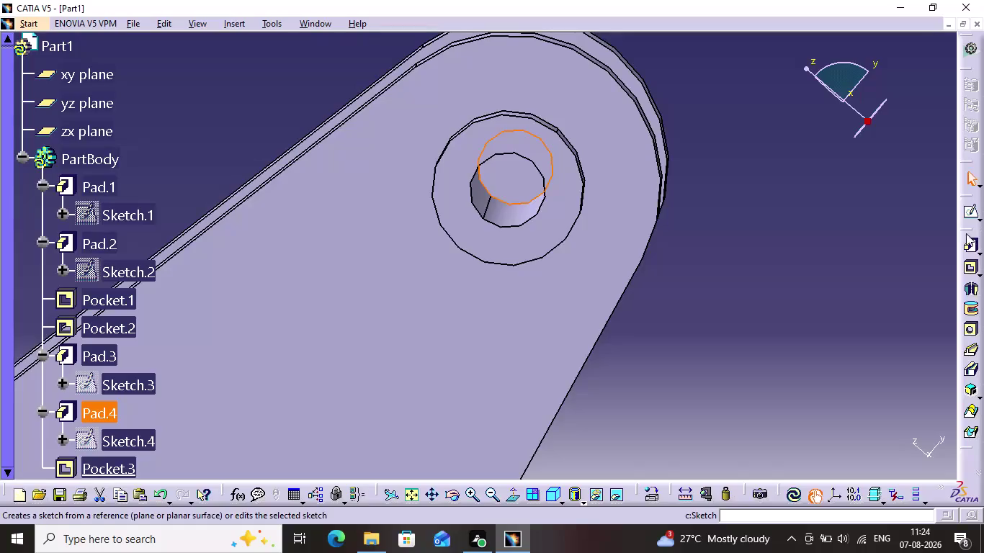
Pocket the boss 10 mm along the yz plane direction, reversed, and update the part.
click(969, 269)
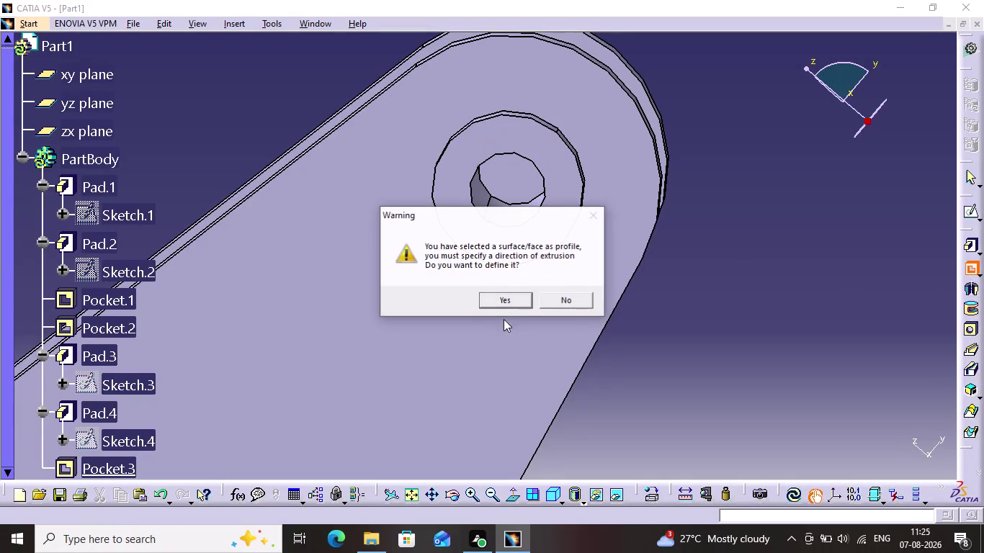
click(515, 302)
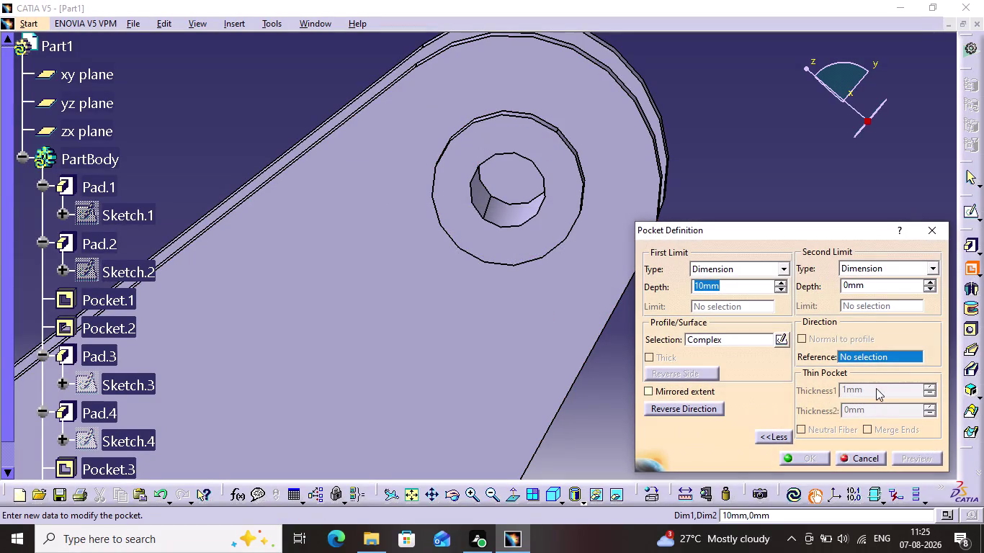
click(78, 112)
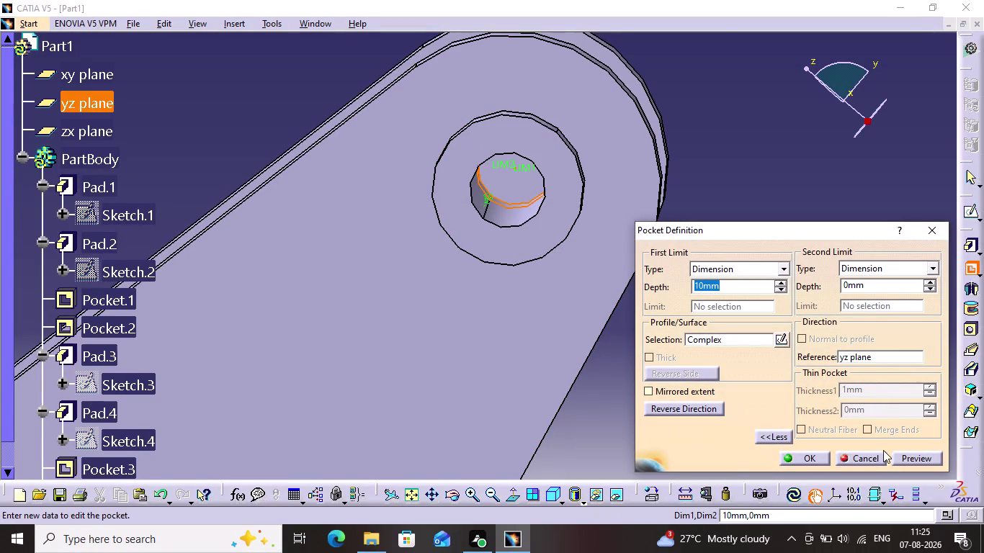
click(670, 410)
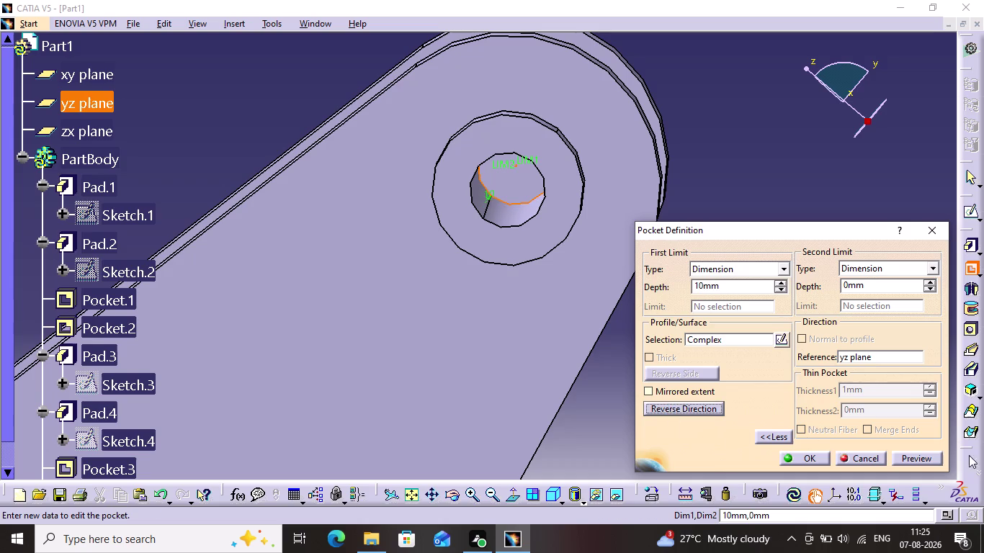
click(925, 460)
click(804, 457)
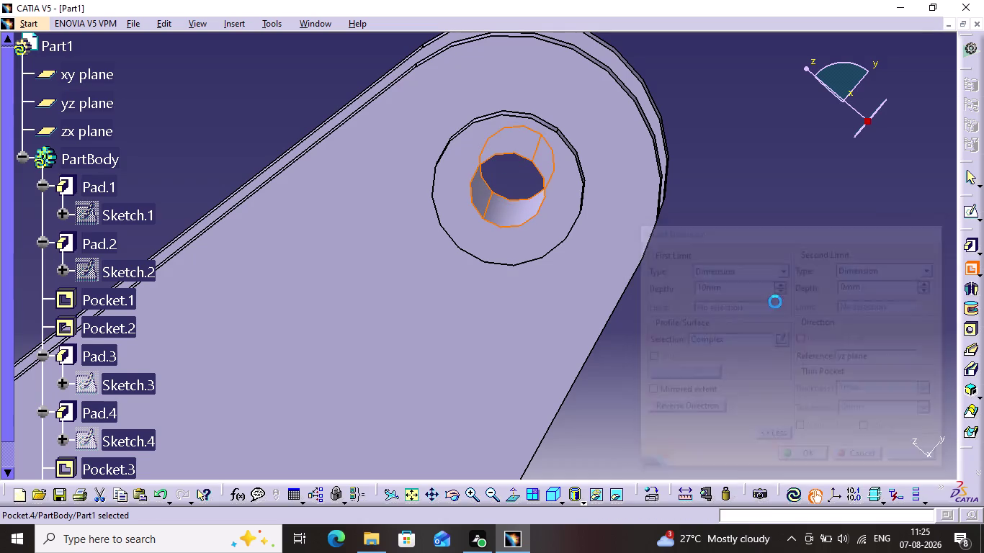
click(789, 193)
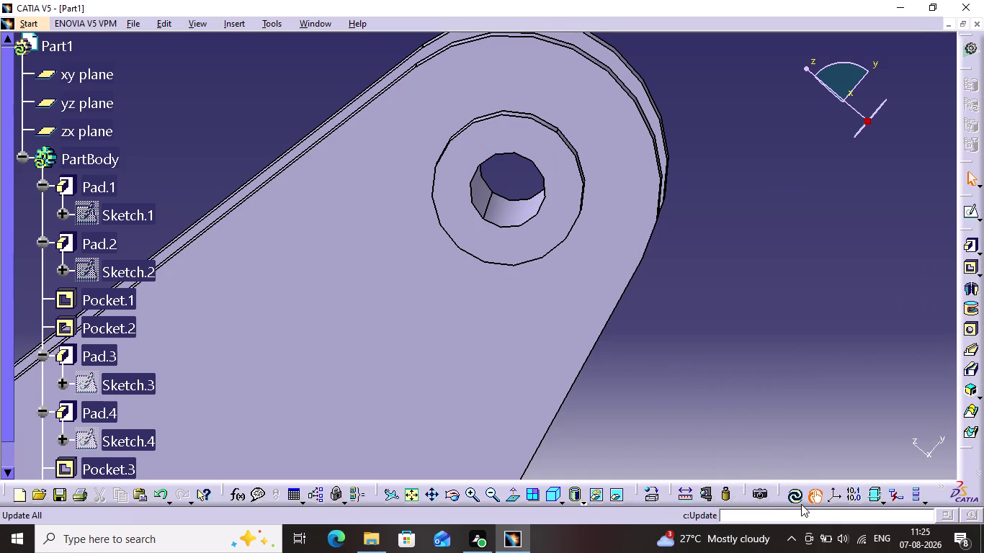
click(798, 501)
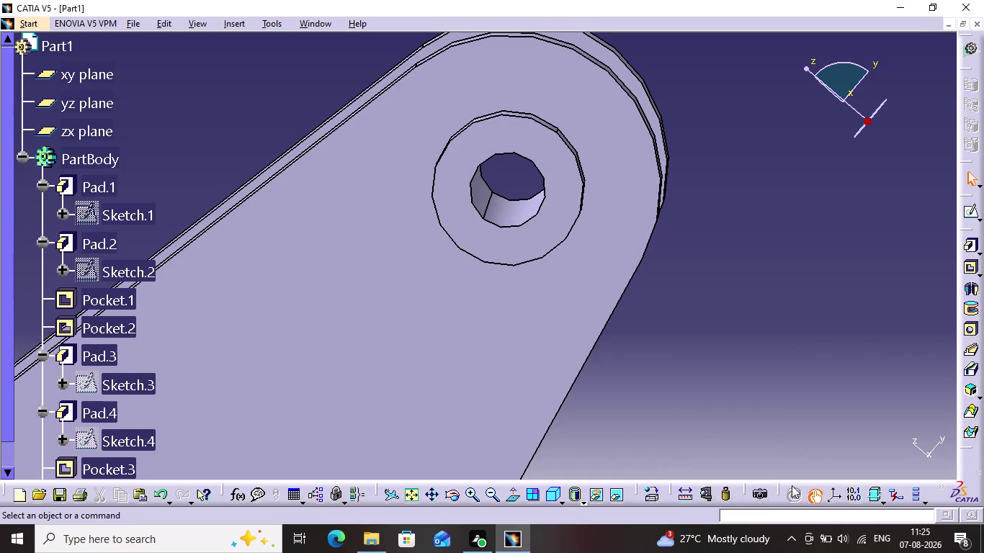
Rotate the view onto the lever's flat face and start a new sketch on it.
click(25, 152)
middle_drag(410, 177, 717, 9)
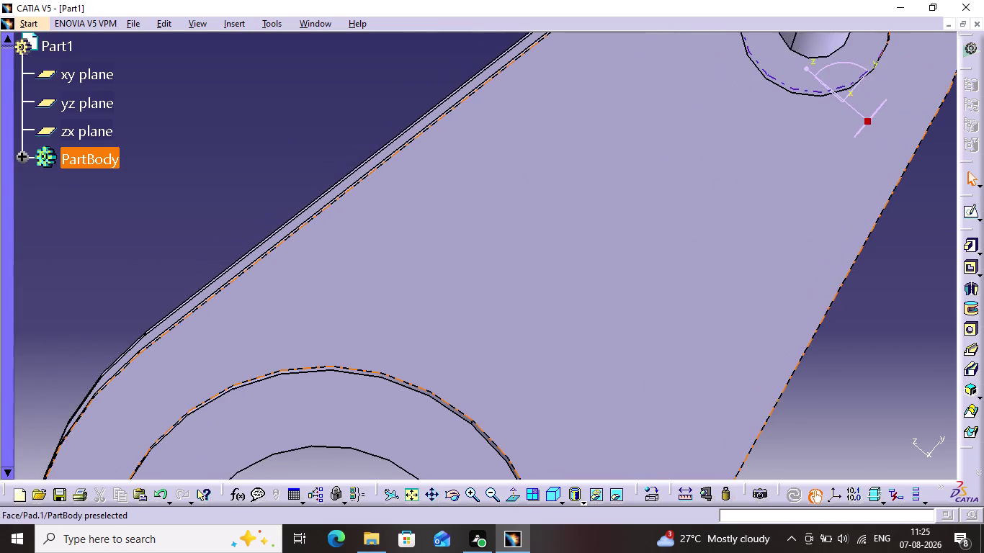
middle_drag(717, 9, 722, 8)
scroll(up, 3)
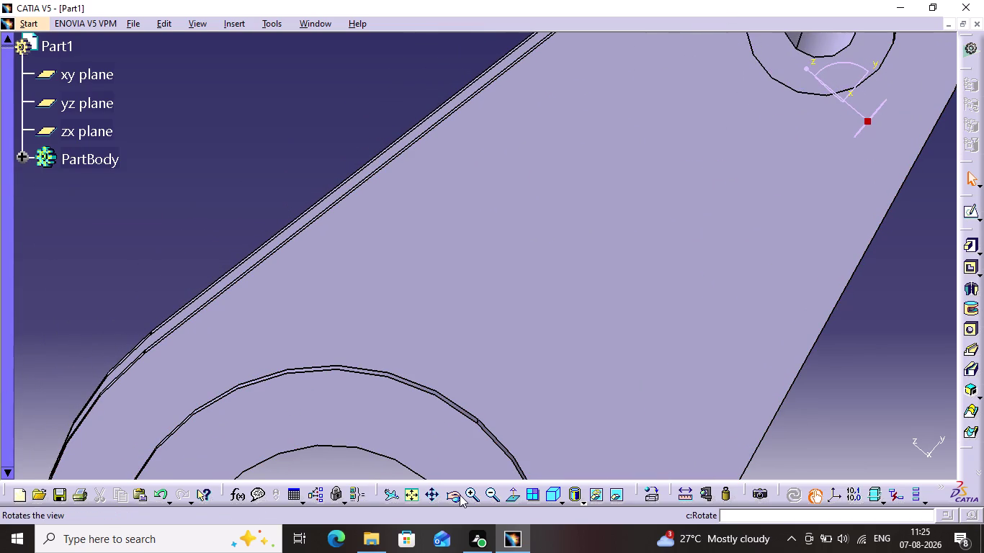
click(460, 495)
drag(290, 431, 655, 108)
click(638, 240)
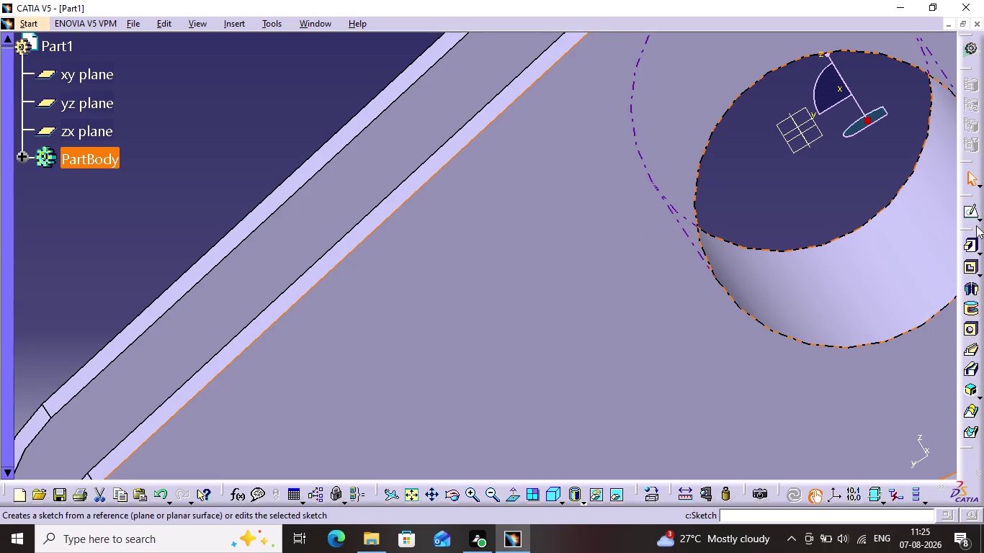
click(970, 213)
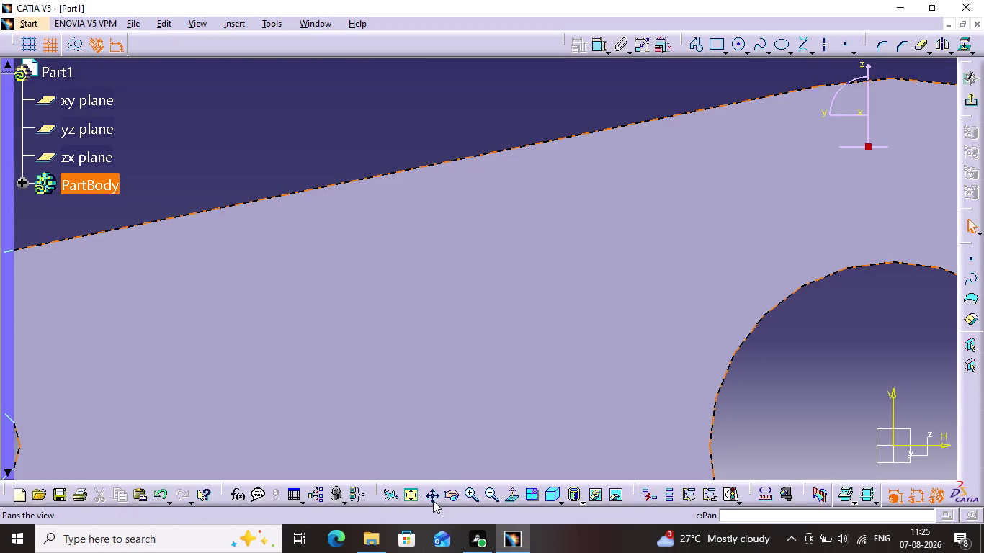
click(410, 500)
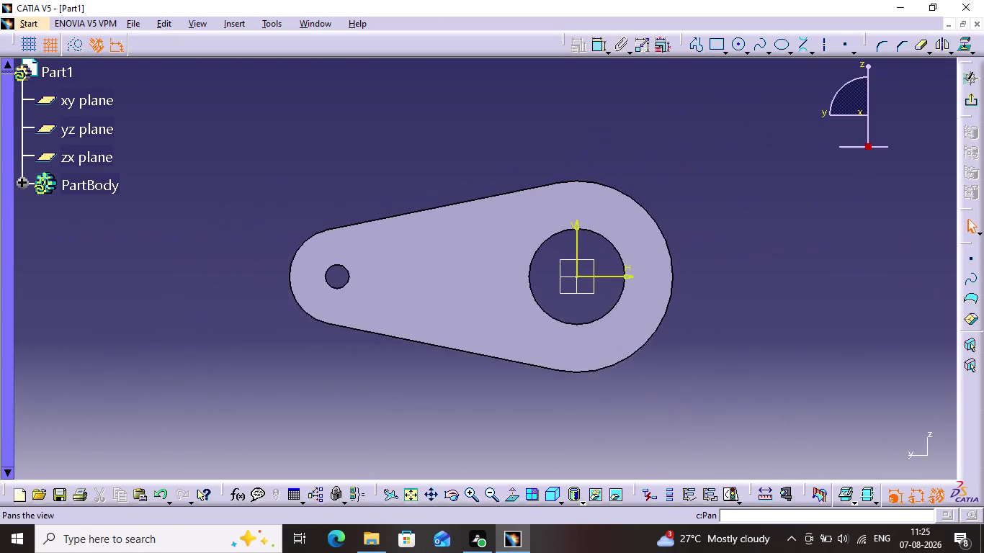
Draw two concentric circles centred on the large boss at the sketch origin.
click(737, 43)
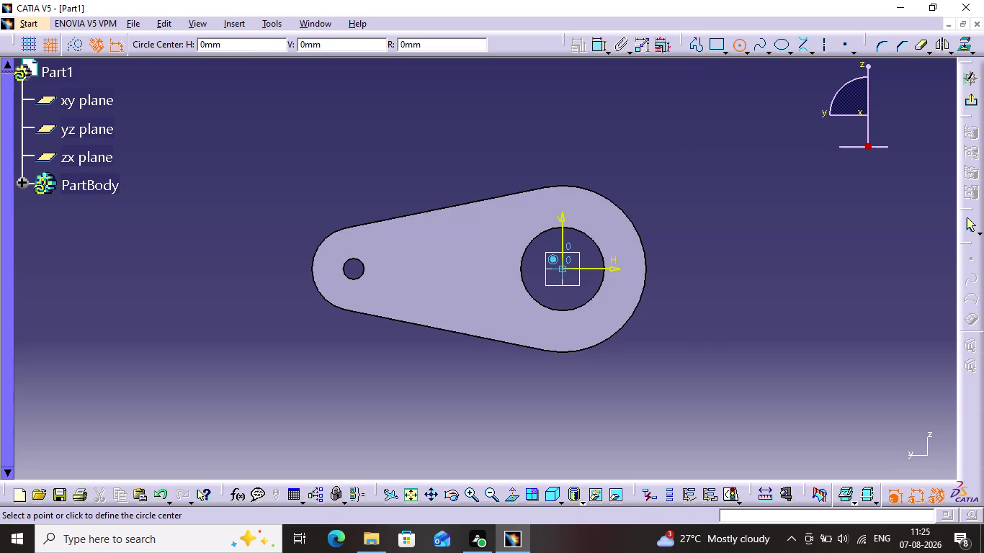
click(564, 266)
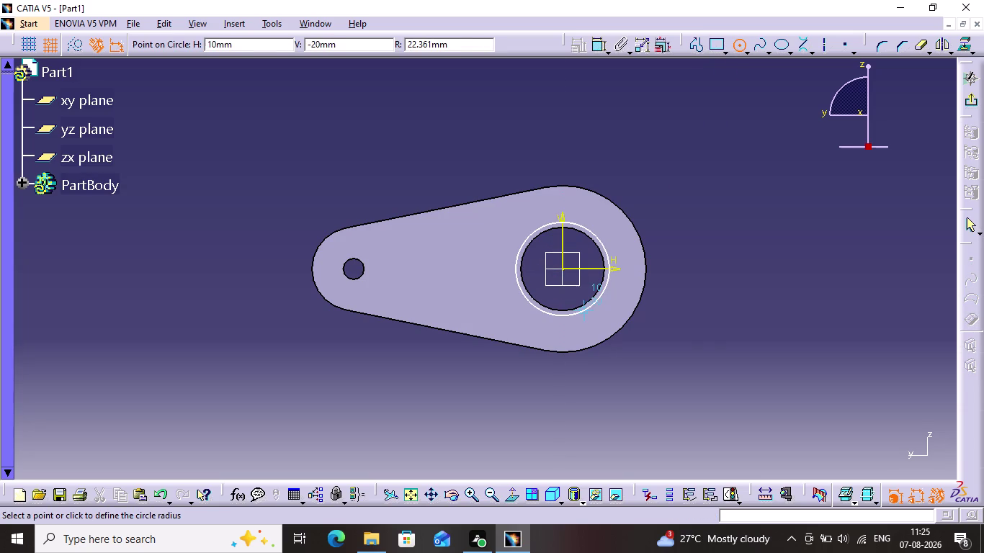
click(568, 307)
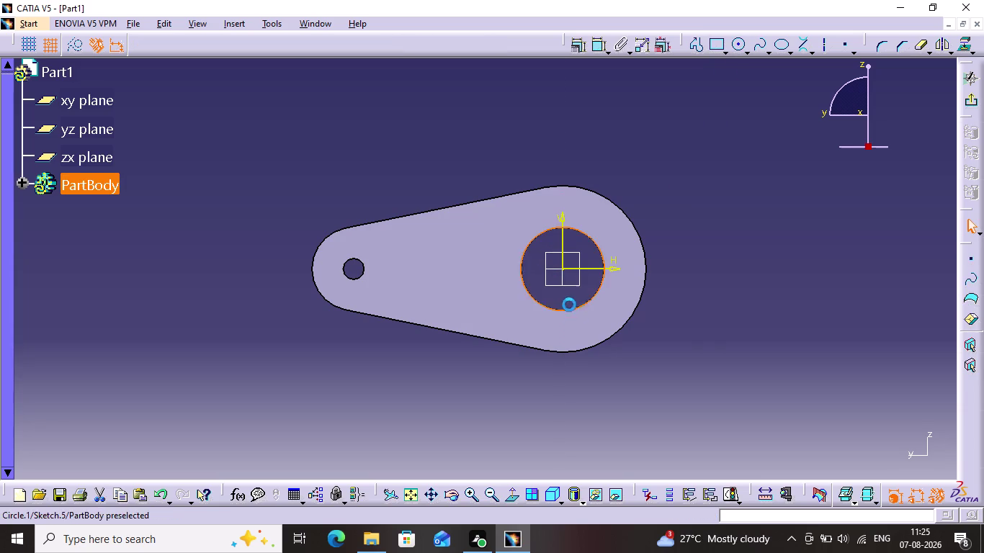
click(741, 48)
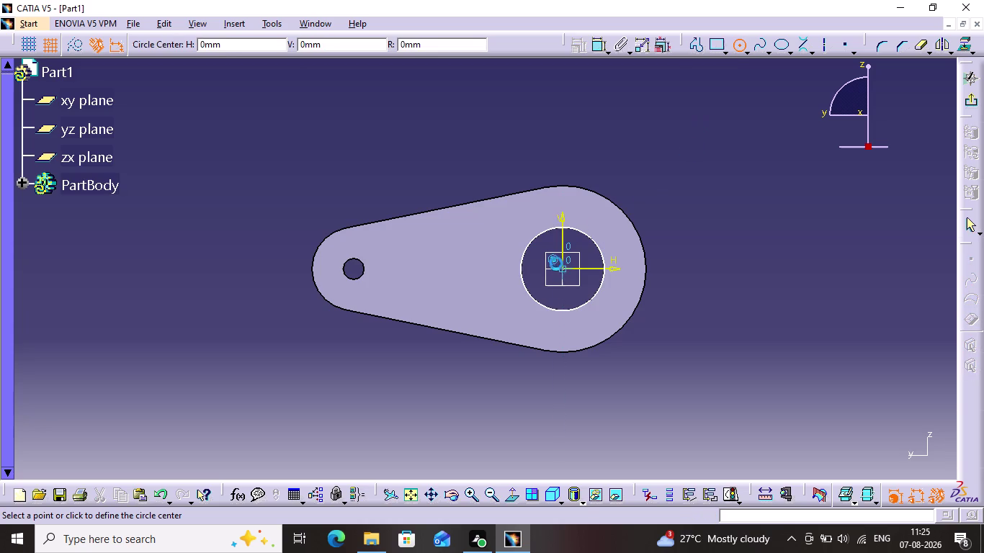
click(562, 267)
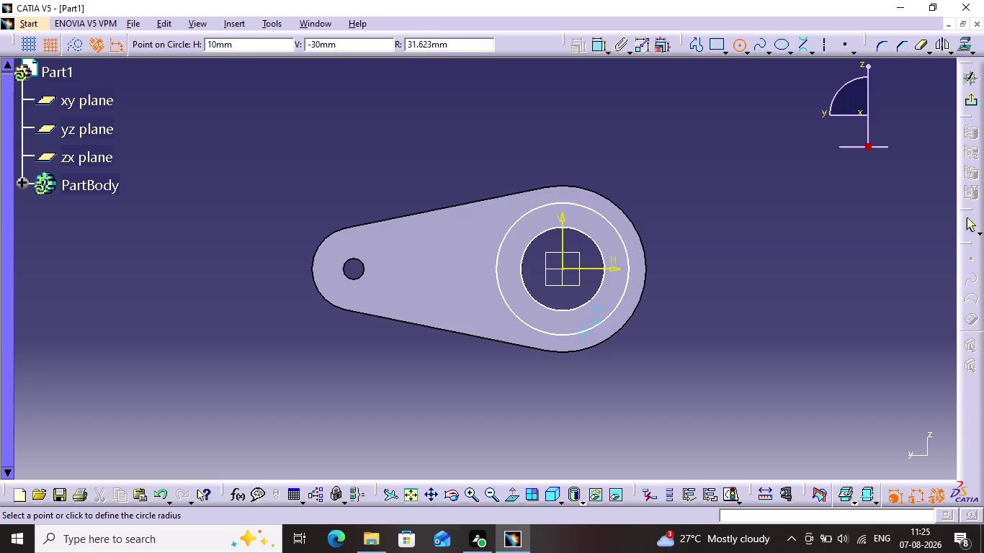
click(590, 326)
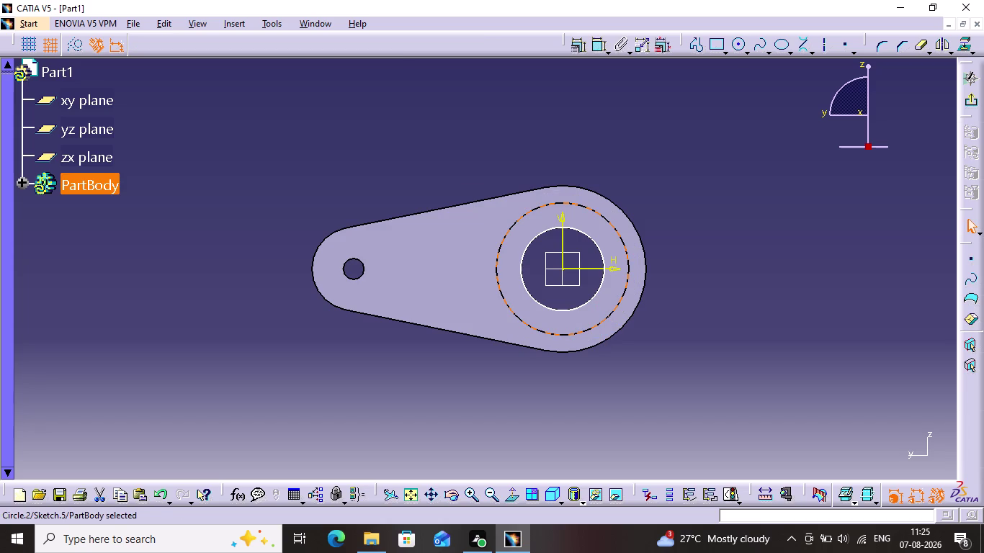
click(731, 47)
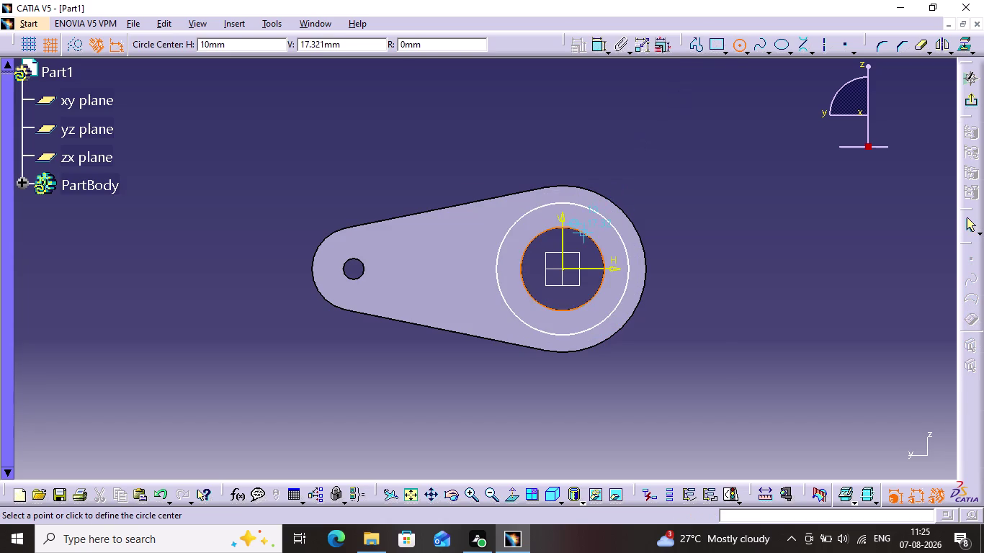
click(602, 210)
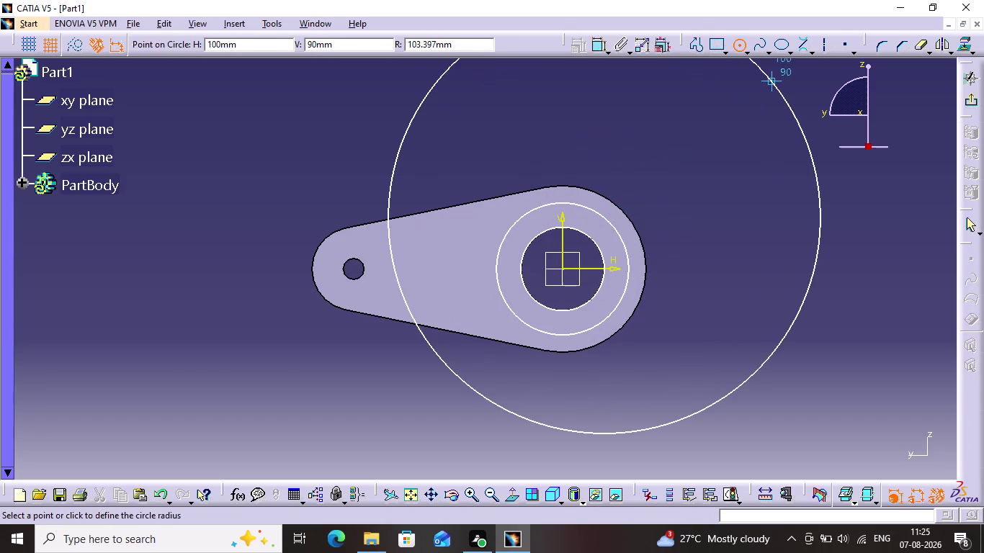
key(Escape)
key(Escape)
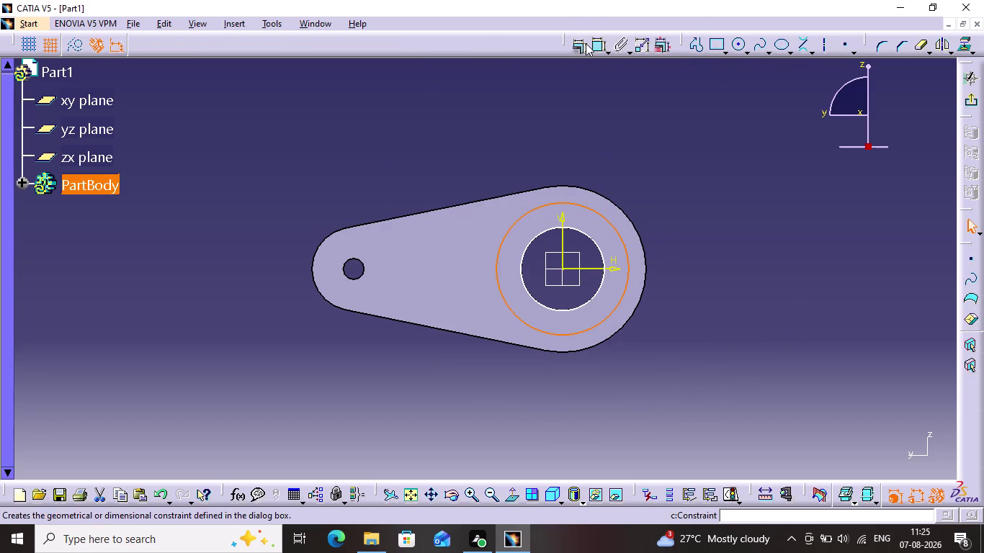
Dimension the outer circle to 60 mm diameter and the inner circle to 40 mm.
click(604, 48)
click(617, 67)
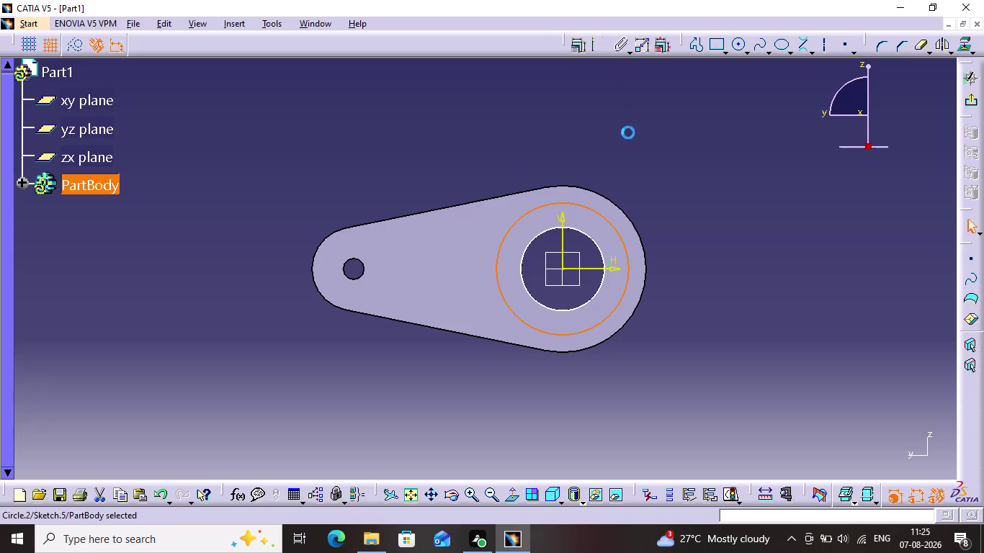
click(629, 140)
double_click(638, 137)
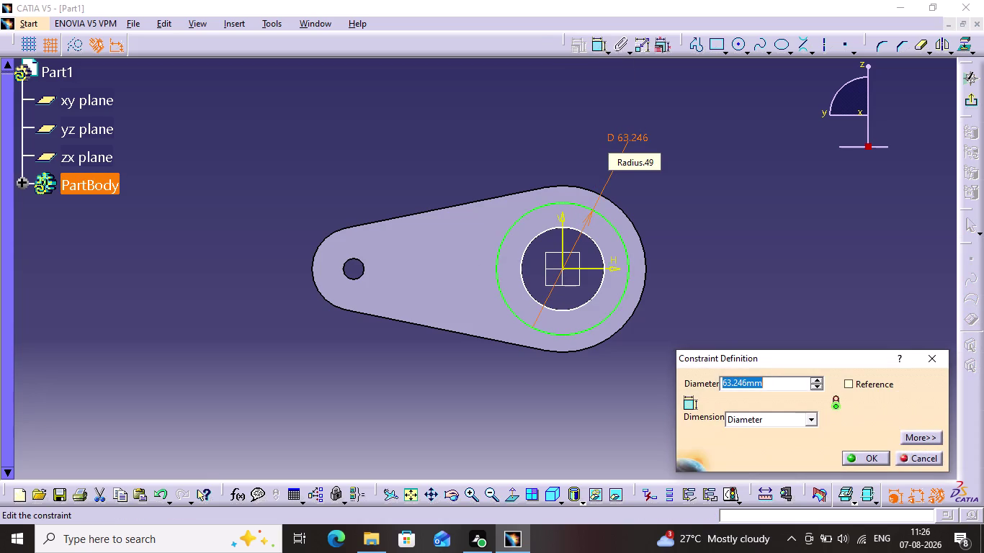
text(60)
key(Return)
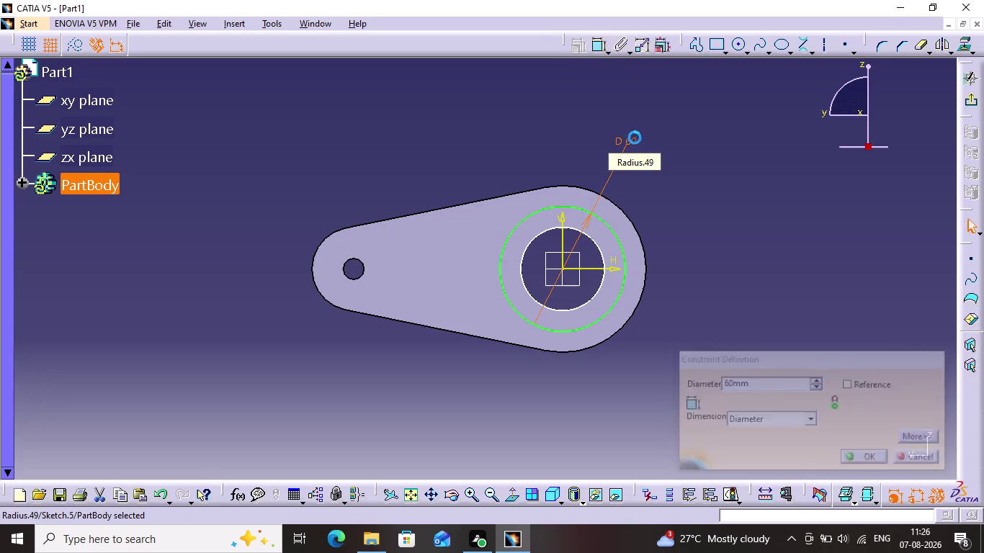
click(591, 241)
click(595, 48)
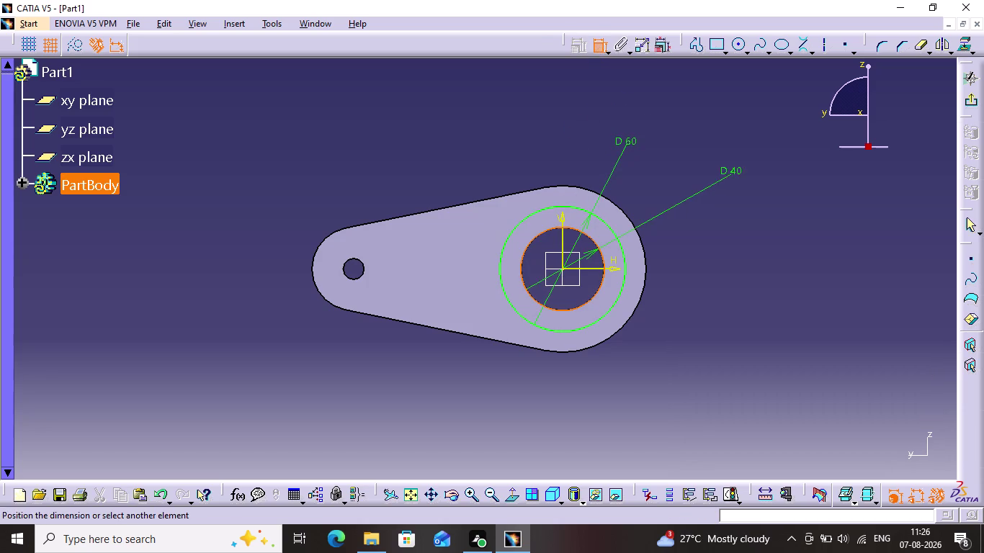
click(724, 170)
click(795, 150)
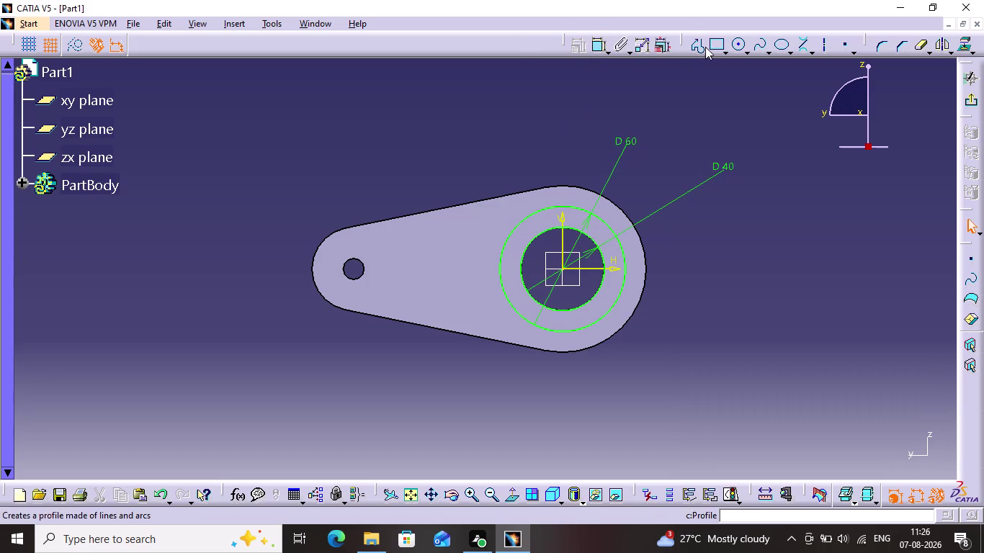
Draw two circles centred on the small hole, one slightly larger than the other.
click(743, 43)
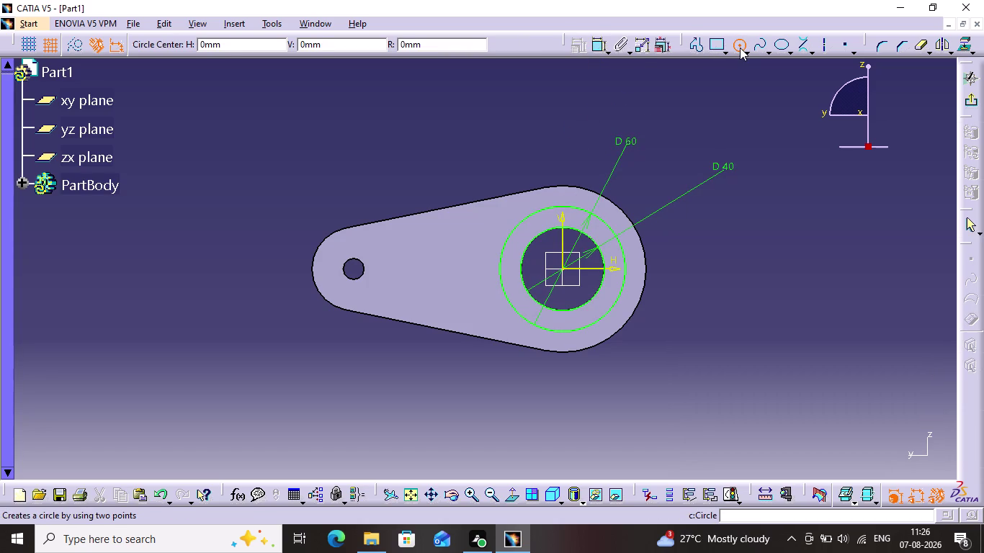
click(355, 270)
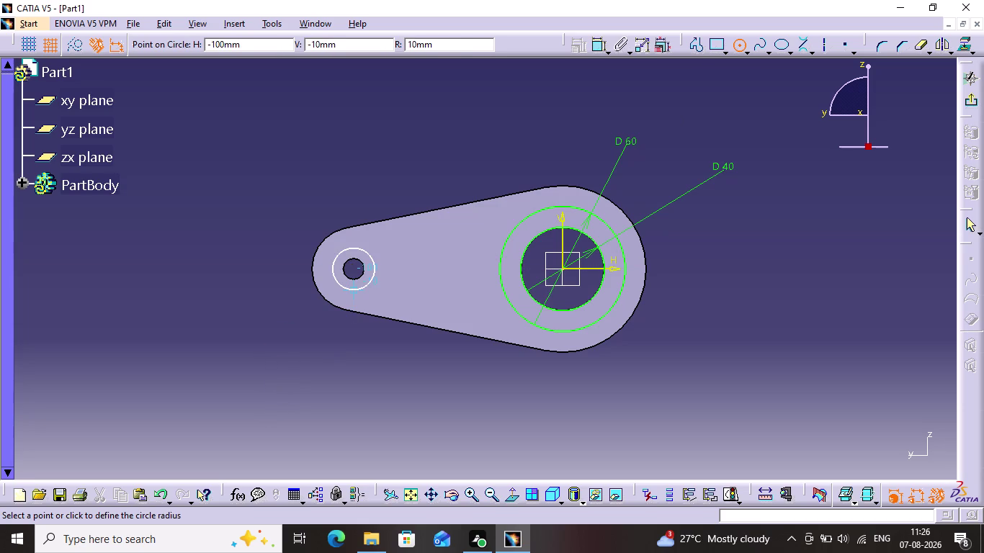
click(359, 284)
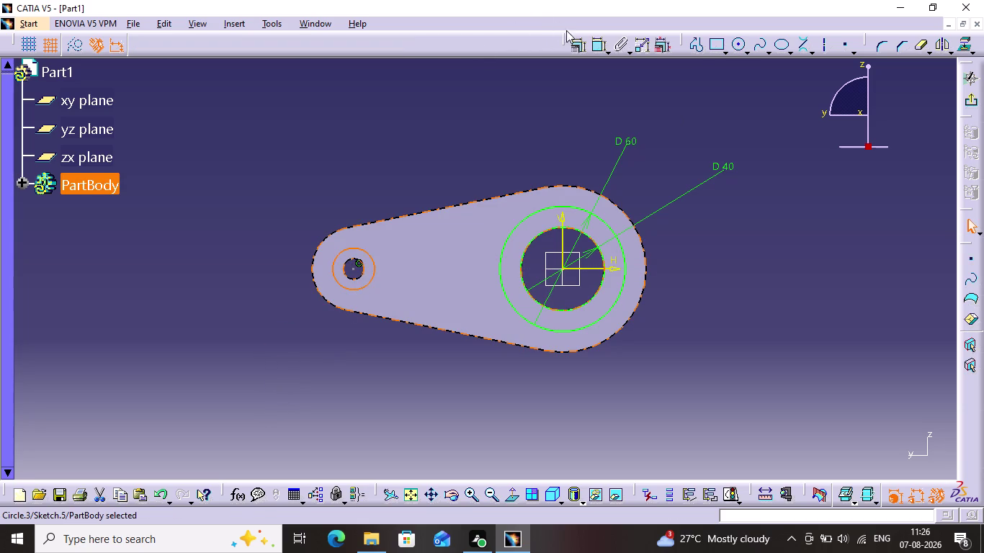
click(737, 44)
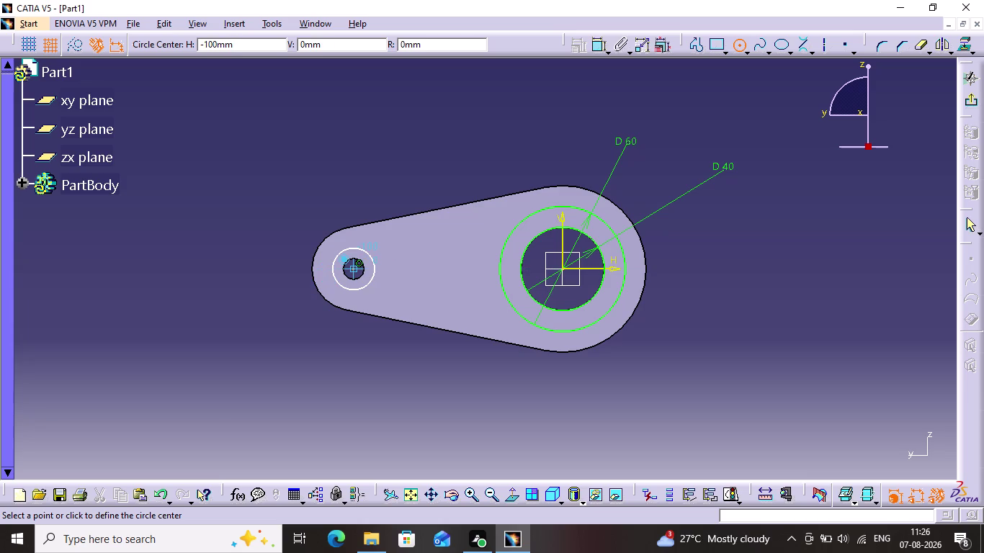
click(348, 269)
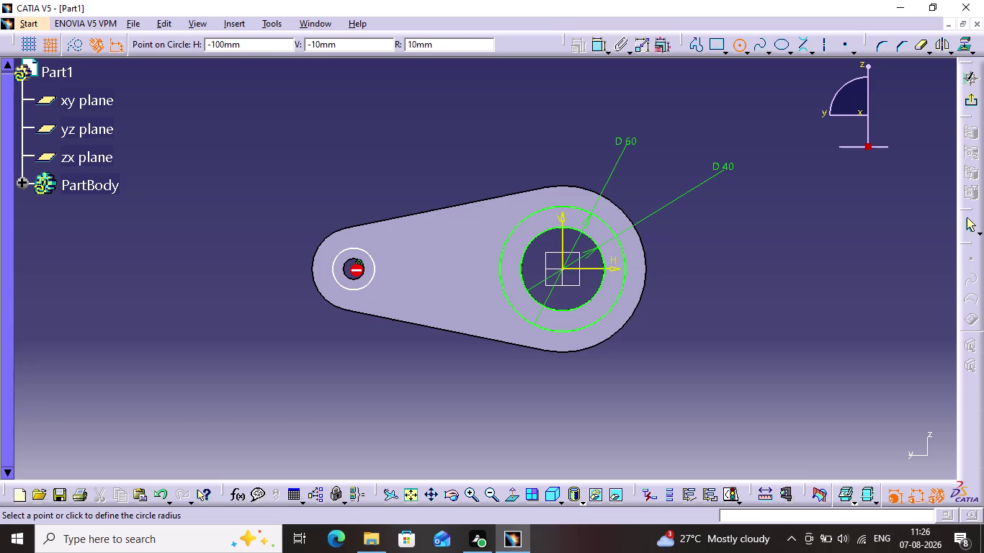
click(373, 292)
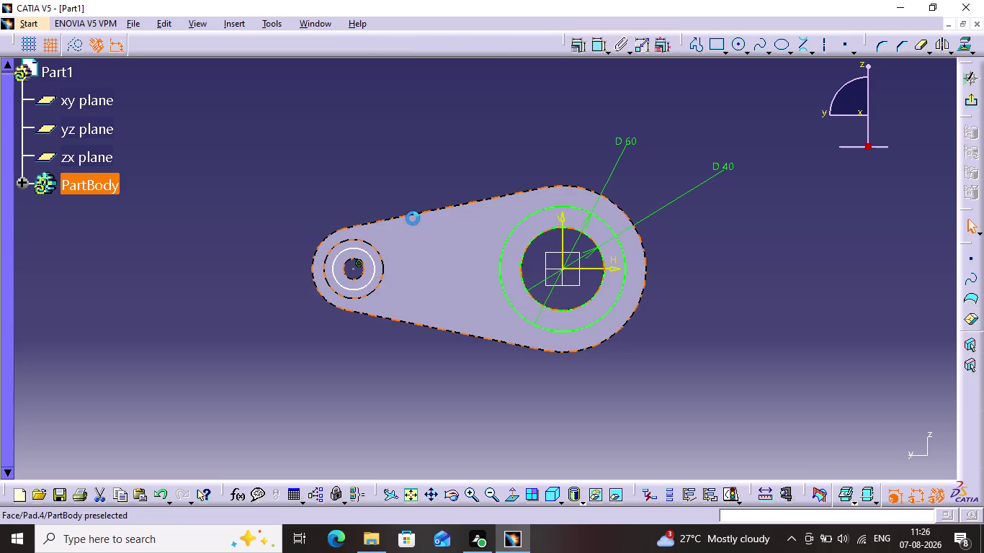
click(407, 189)
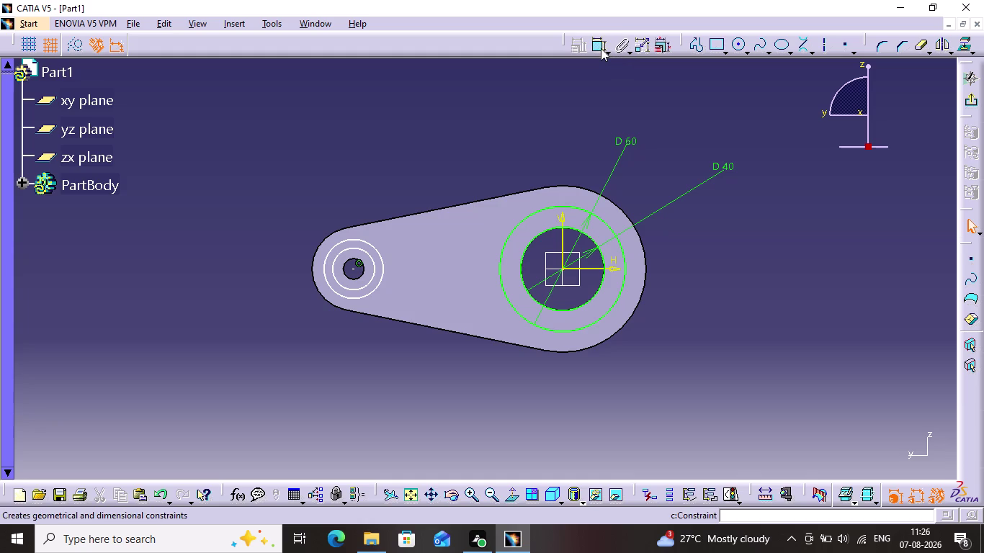
Dimension the inner circle at the small hole to 10 mm diameter.
click(601, 49)
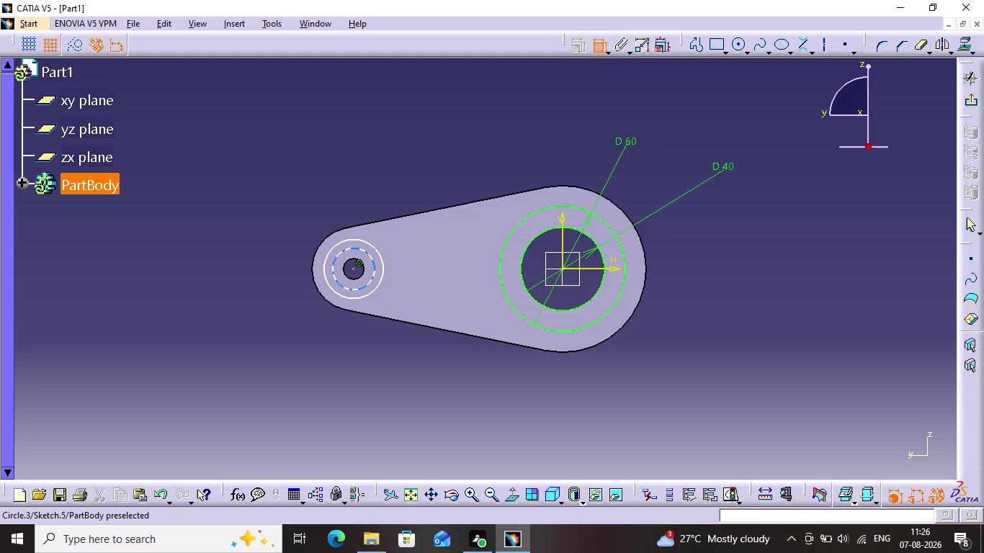
click(347, 253)
click(391, 176)
double_click(392, 176)
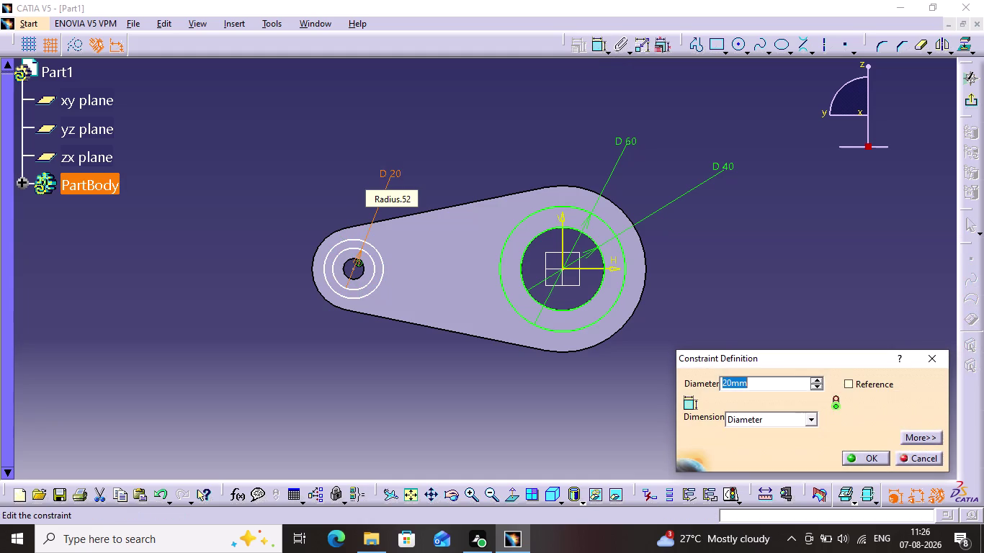
text(10)
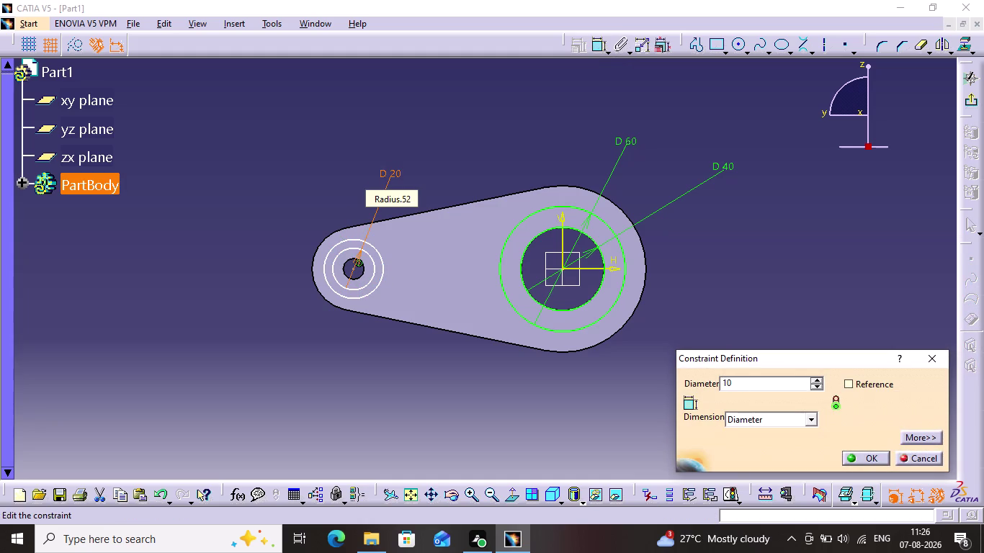
key(Return)
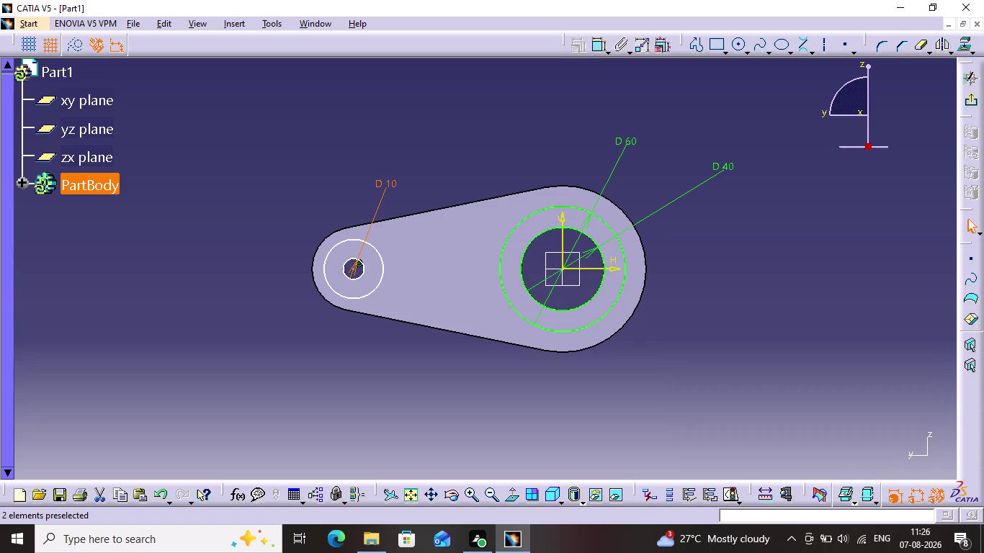
Dimension the outer circle at the small hole to 20 mm diameter.
click(598, 54)
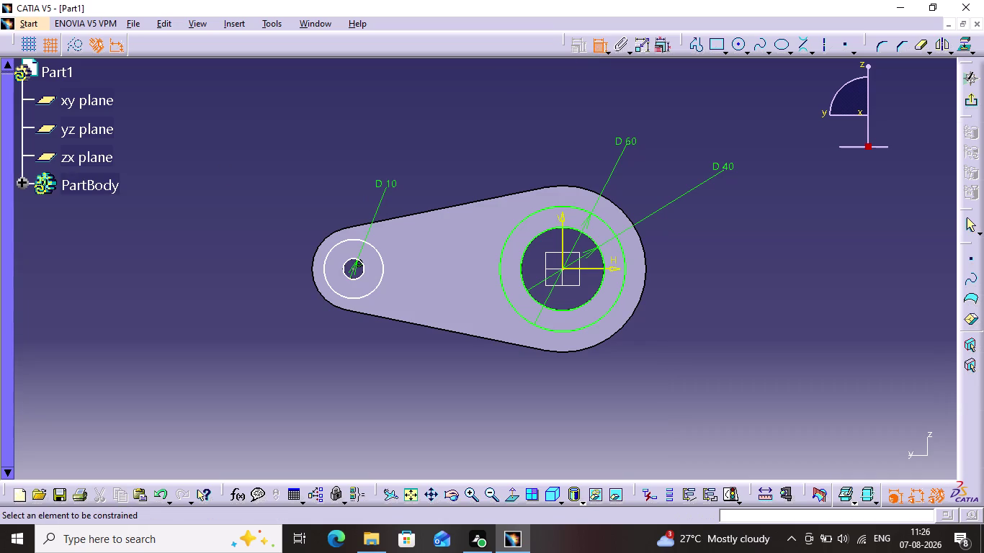
click(343, 241)
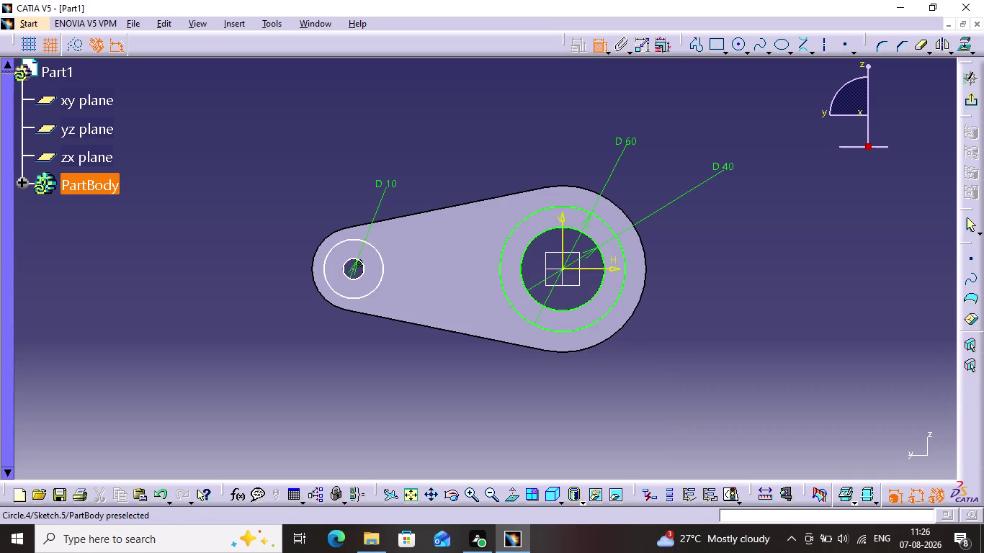
click(332, 160)
double_click(333, 159)
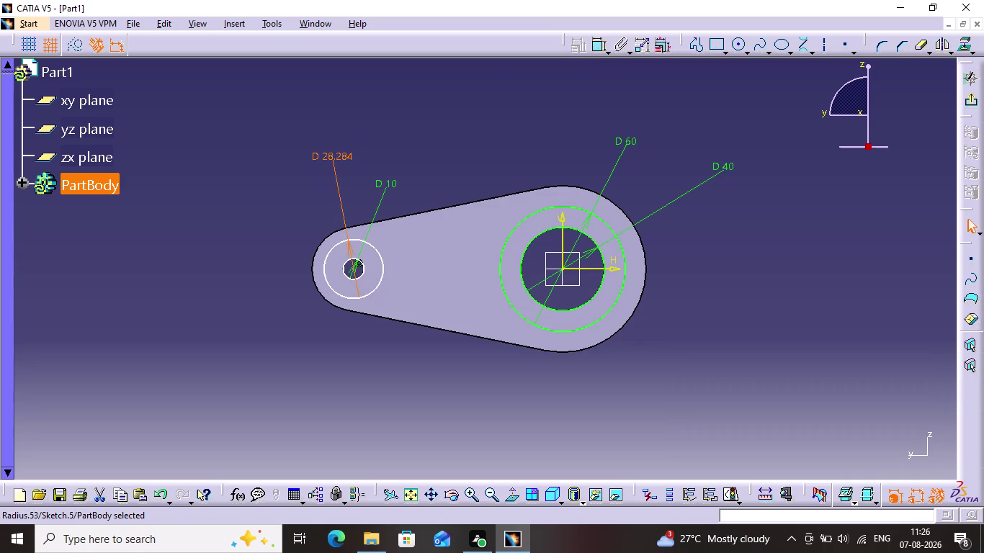
double_click(333, 159)
double_click(344, 147)
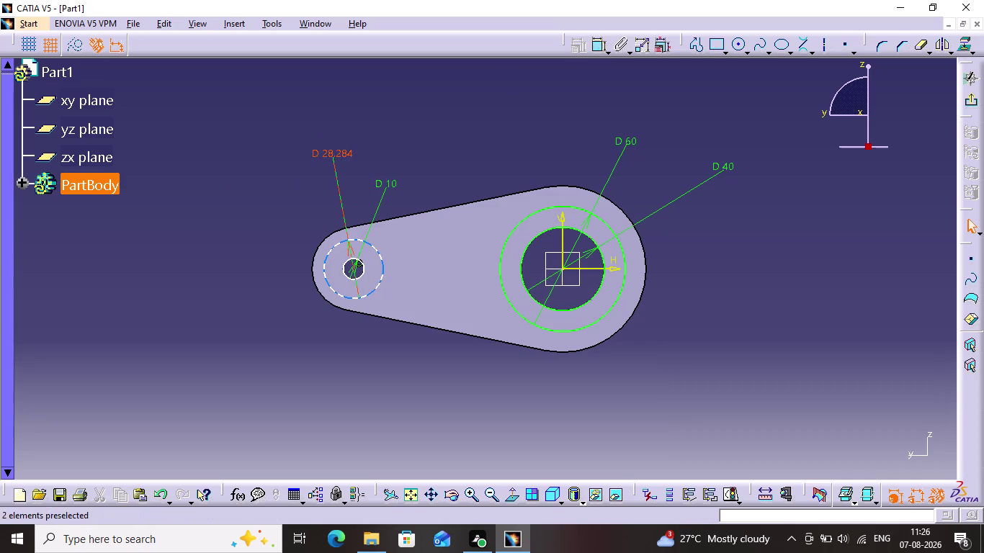
click(341, 155)
click(341, 154)
text(2)
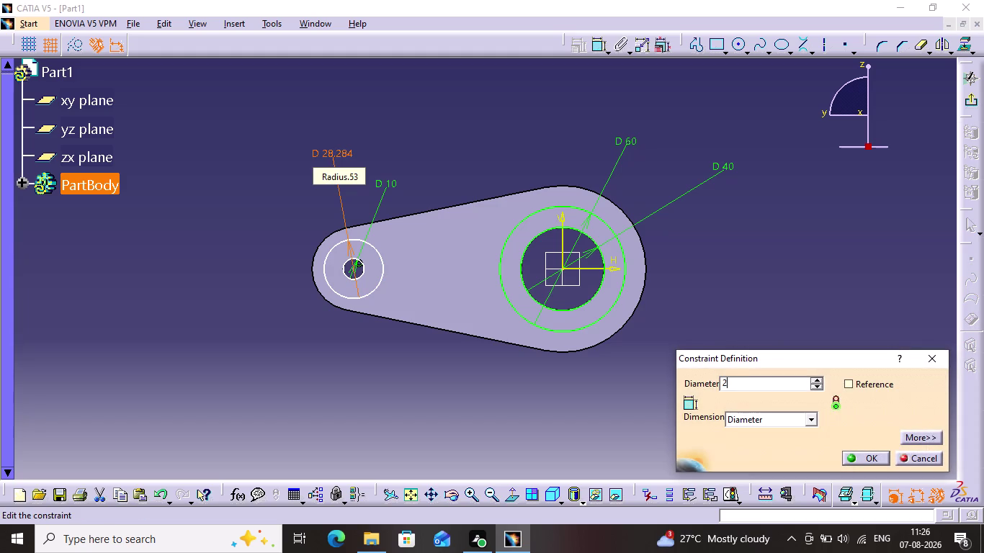
text(0)
key(Return)
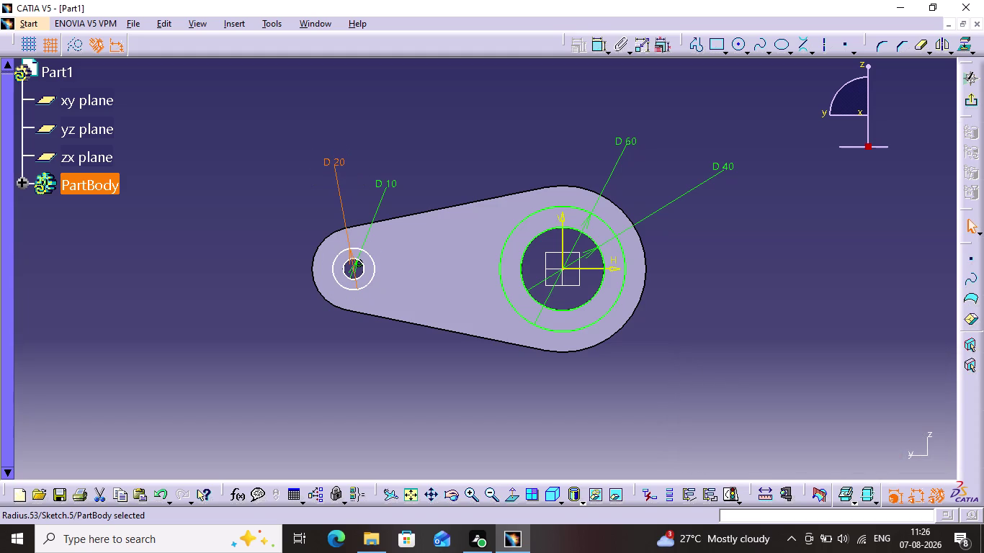